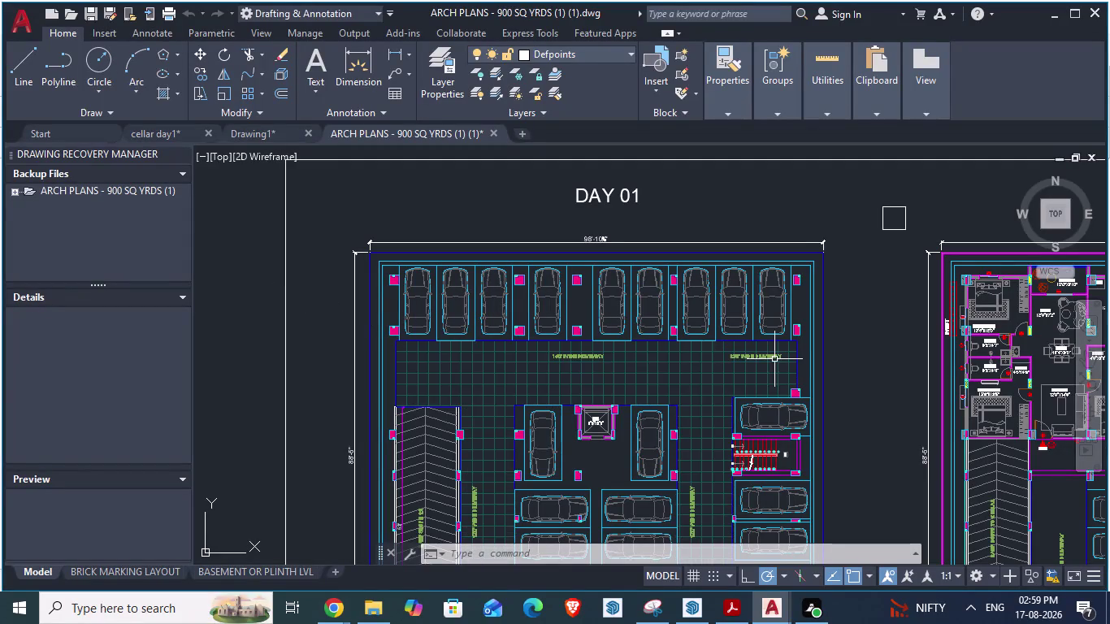
Zoom into the top row of parked cars and bring up the new-drawing template choice.
scroll(up, 3)
scroll(up, 3)
scroll(down, 3)
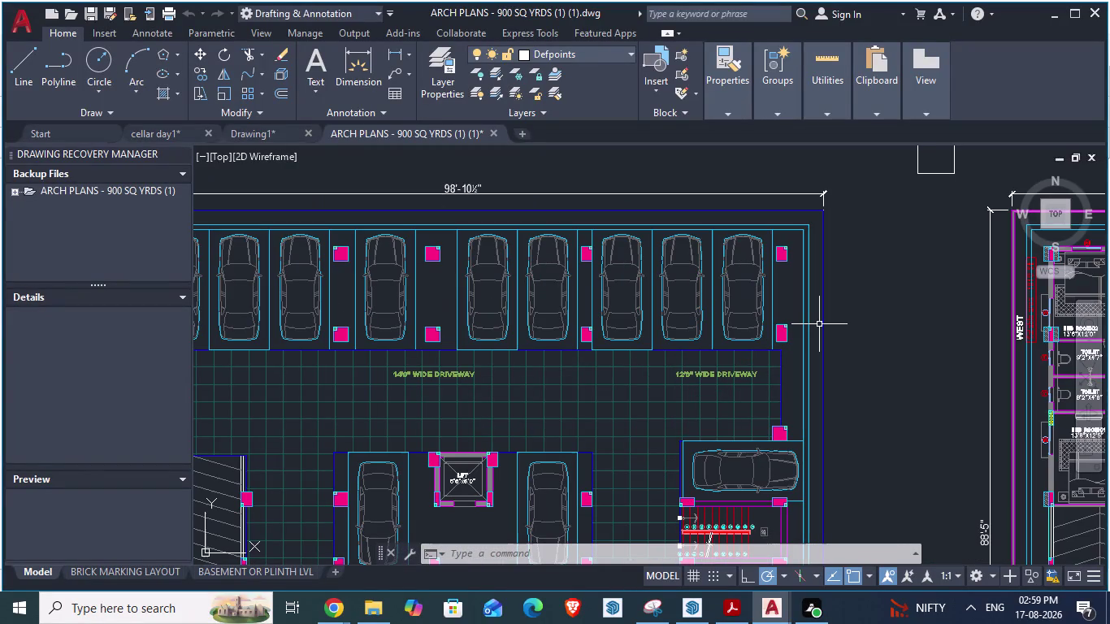
scroll(up, 3)
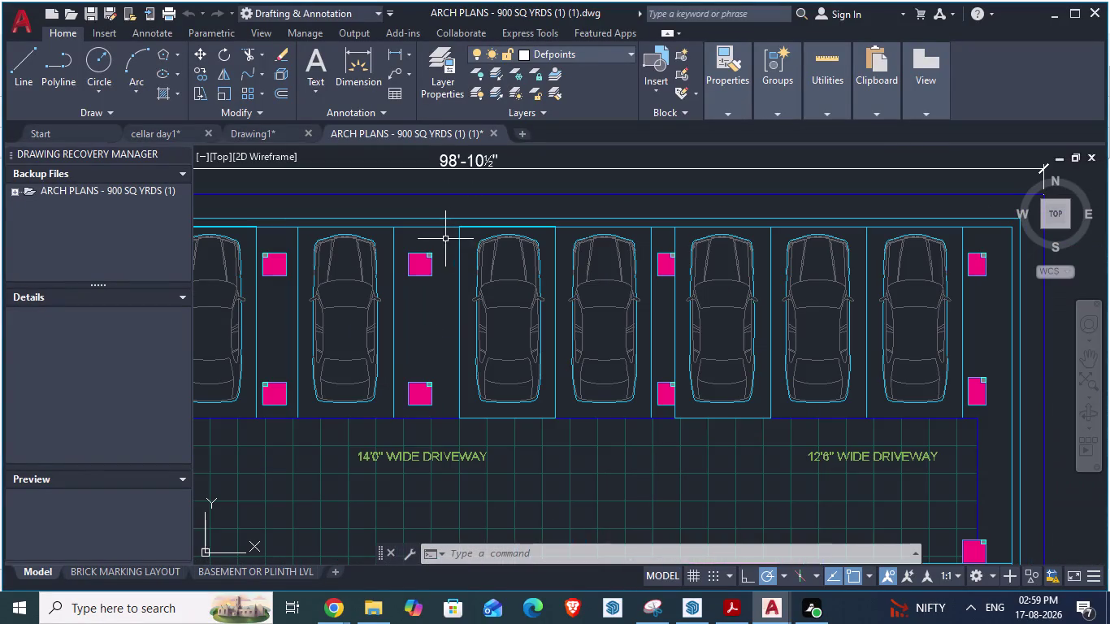
key(space)
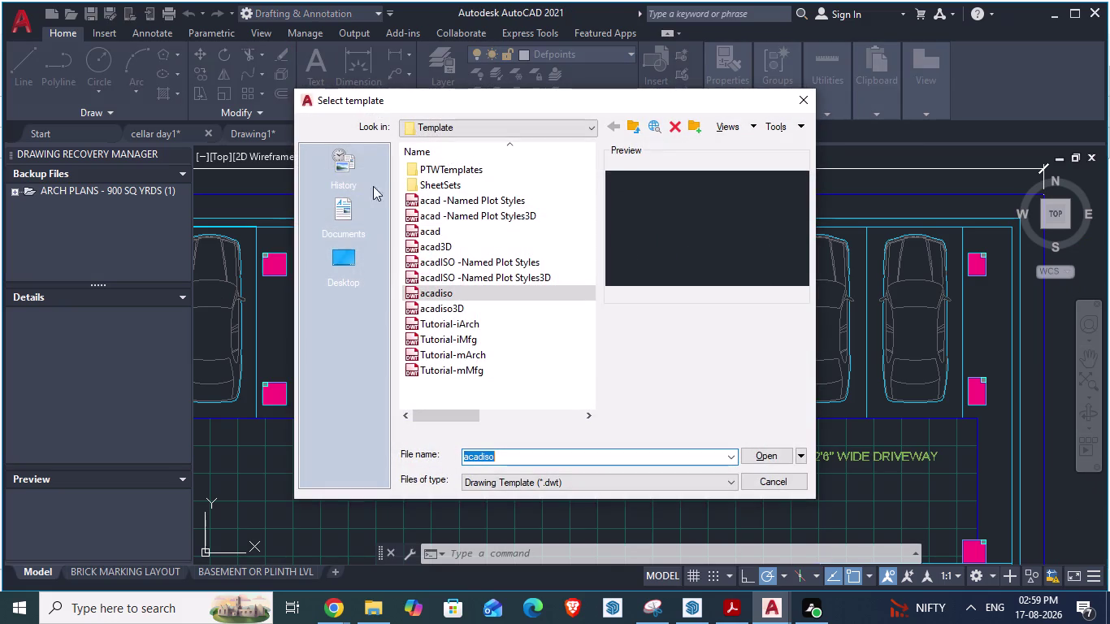
Dismiss the Select template dialog twice without creating a new drawing.
click(779, 485)
key(Escape)
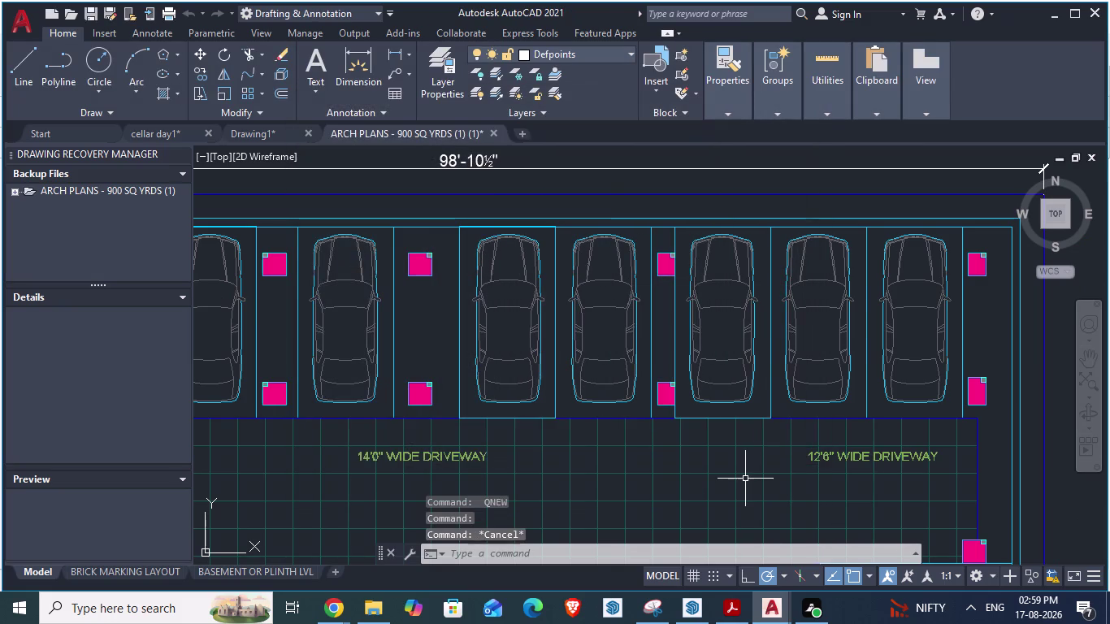
key(space)
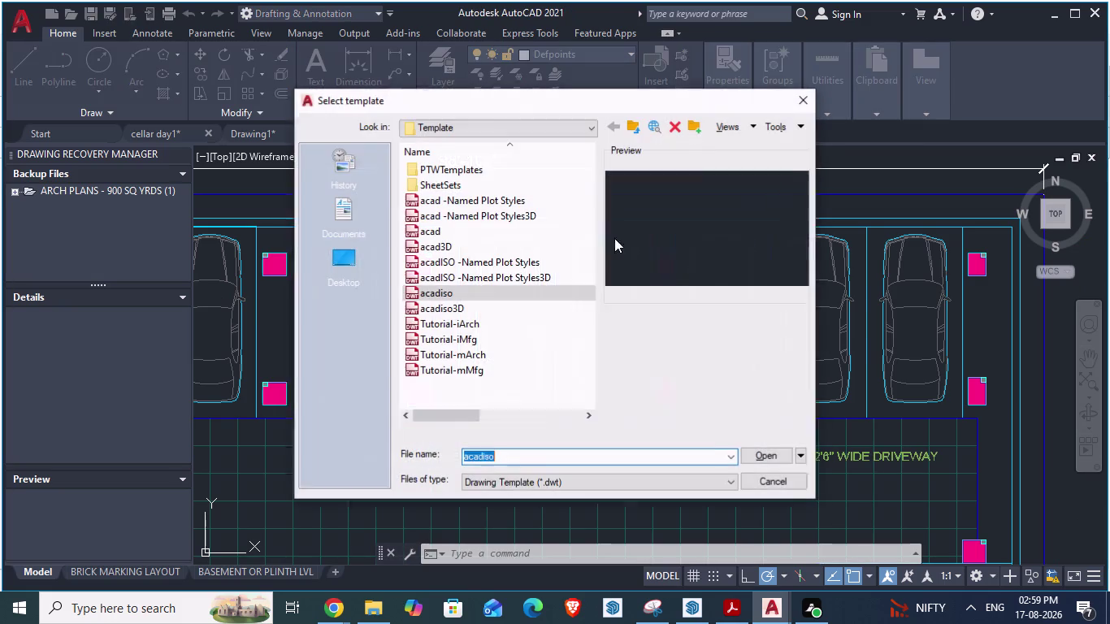
click(771, 484)
key(Escape)
Clear pending commands and start DIMALIGNED with the DA alias.
key(Escape)
key(Escape)
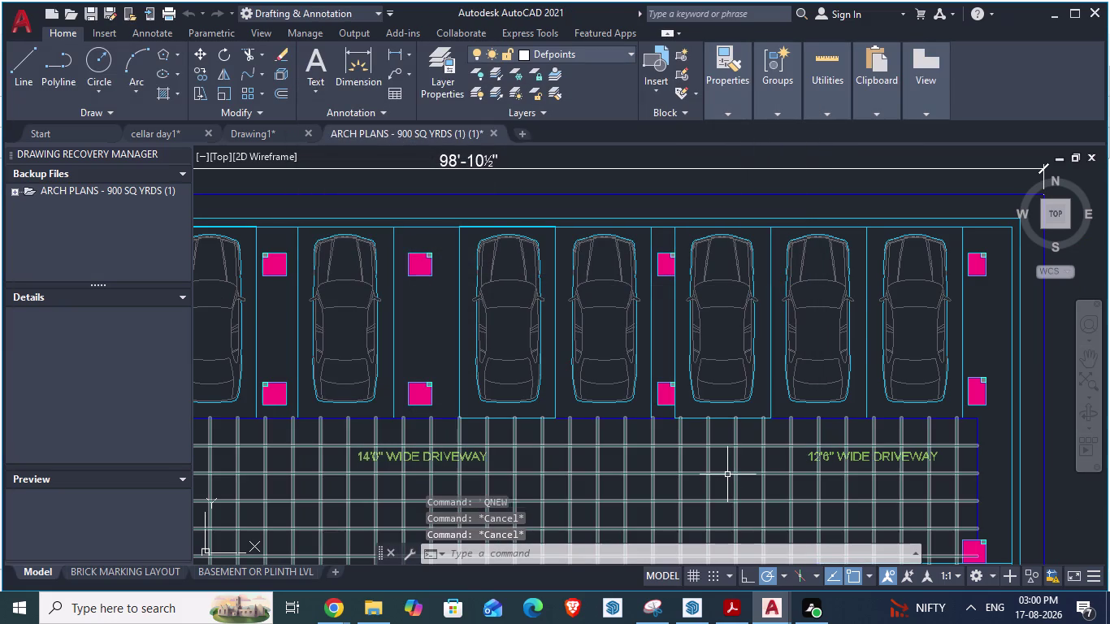
key(Escape)
key(Escape)
text(da)
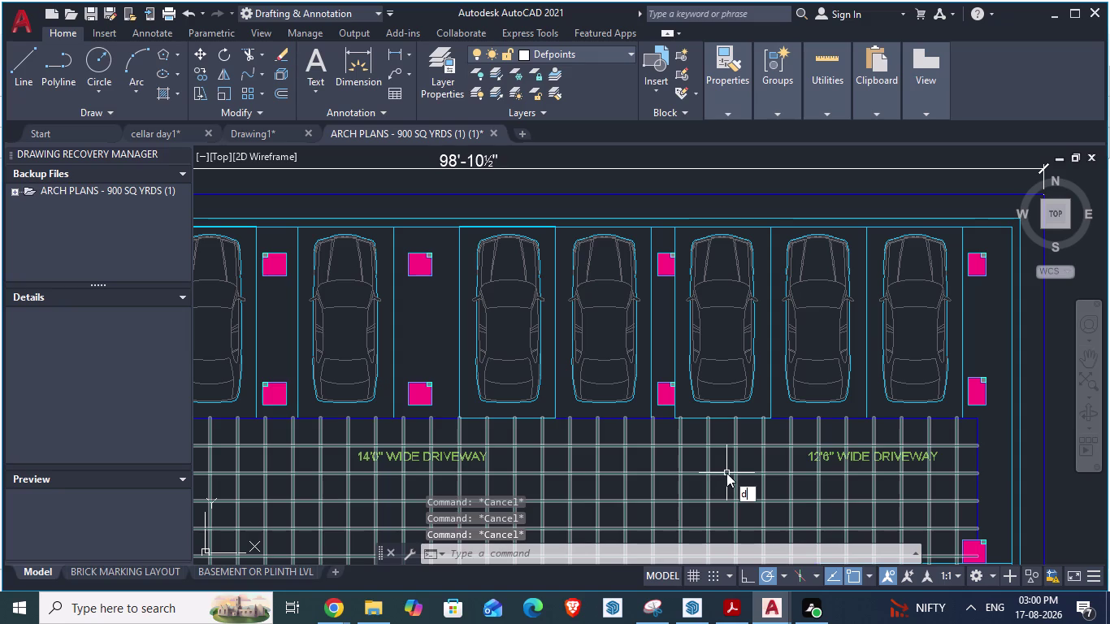
key(Return)
Pick first points on two column box edges, cancelling each aligned dimension.
scroll(up, 3)
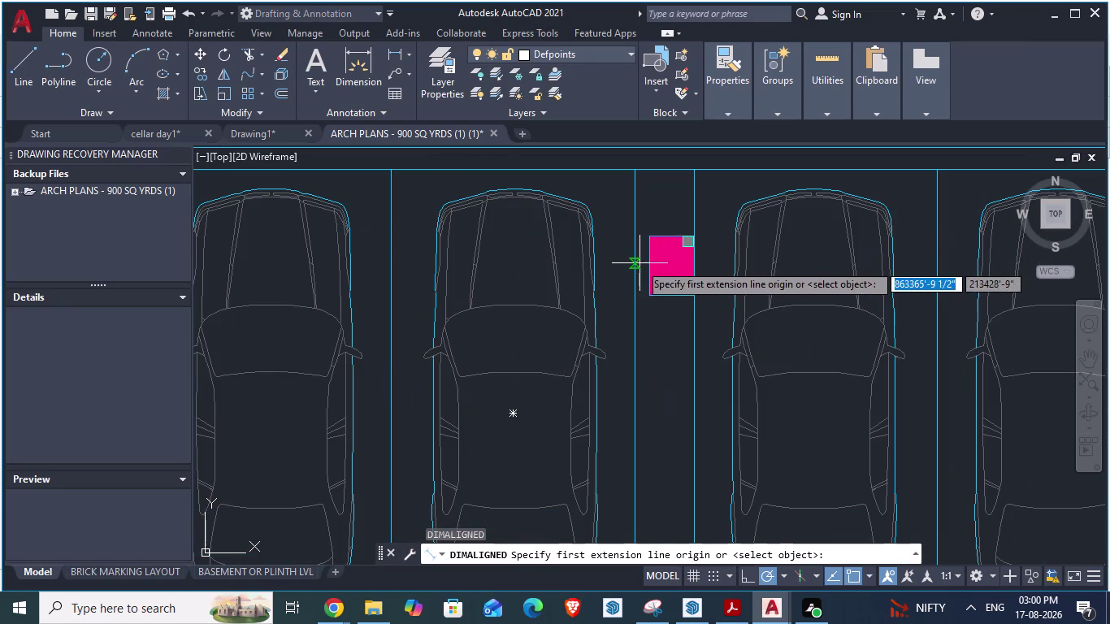
click(640, 263)
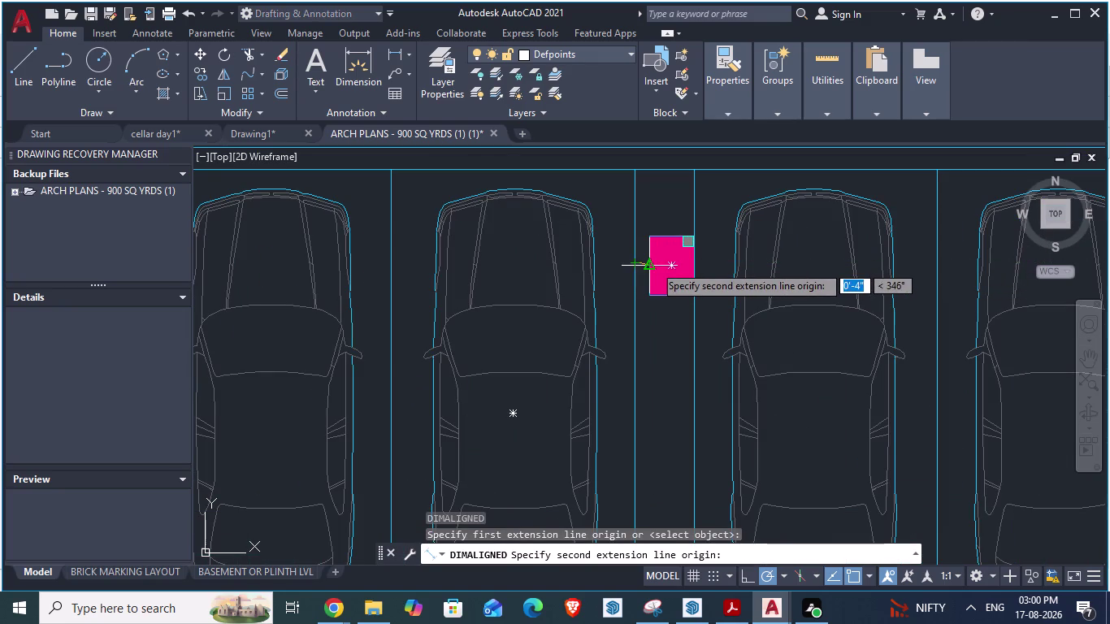
key(Escape)
scroll(down, 3)
scroll(up, 3)
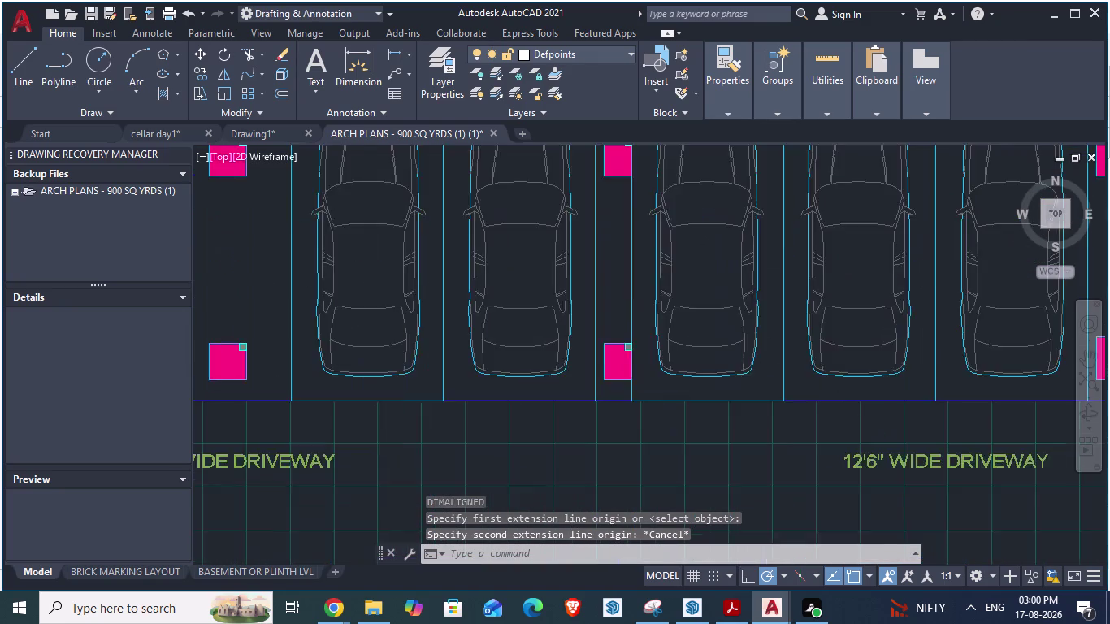
key(space)
click(590, 338)
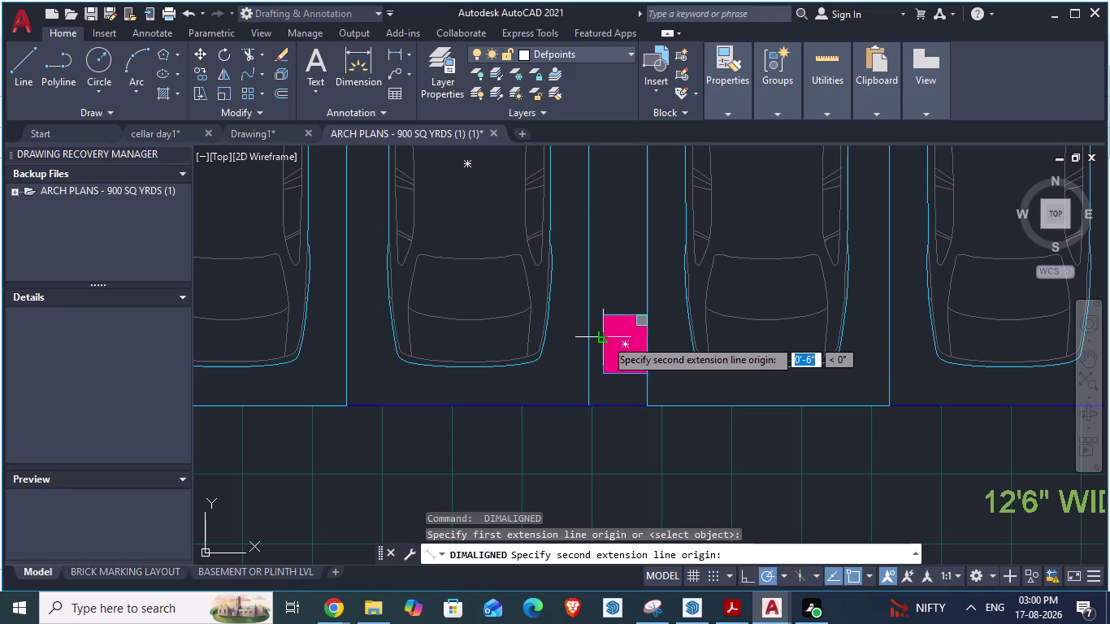
scroll(up, 3)
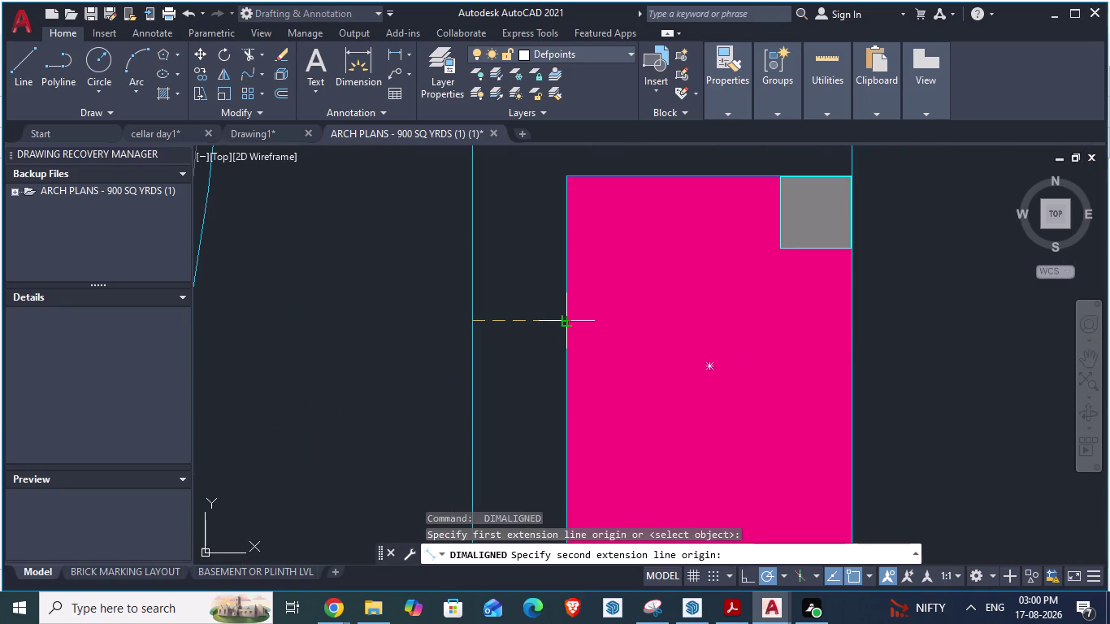
key(Escape)
Retry aligned dimensions on two more column boxes, cancelling each after the first point.
scroll(down, 3)
scroll(down, 3)
scroll(down, 3)
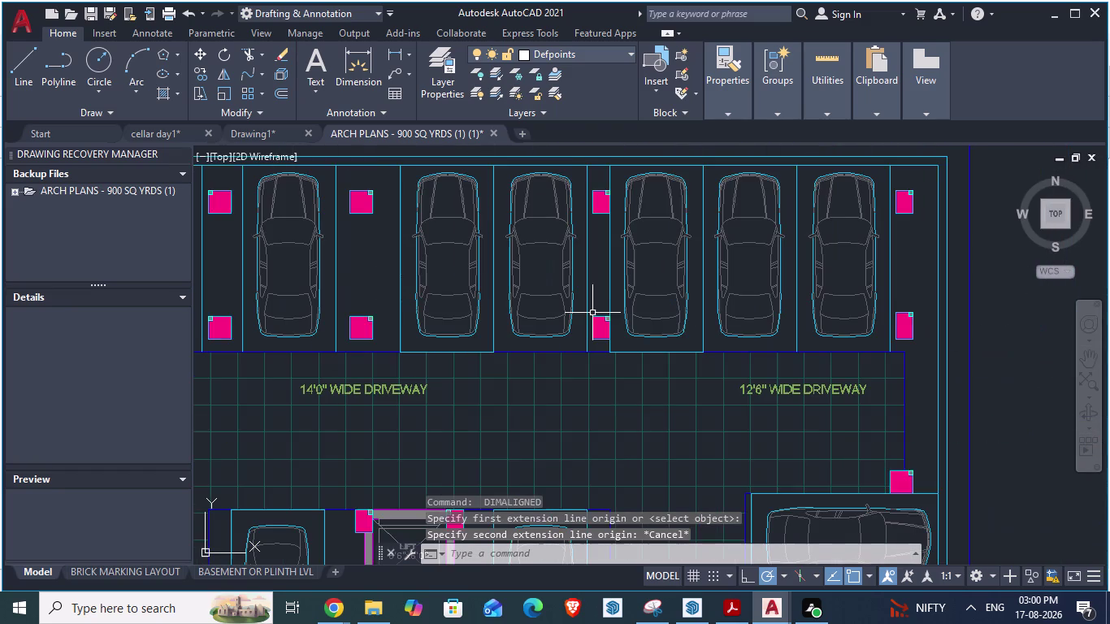
scroll(up, 3)
key(space)
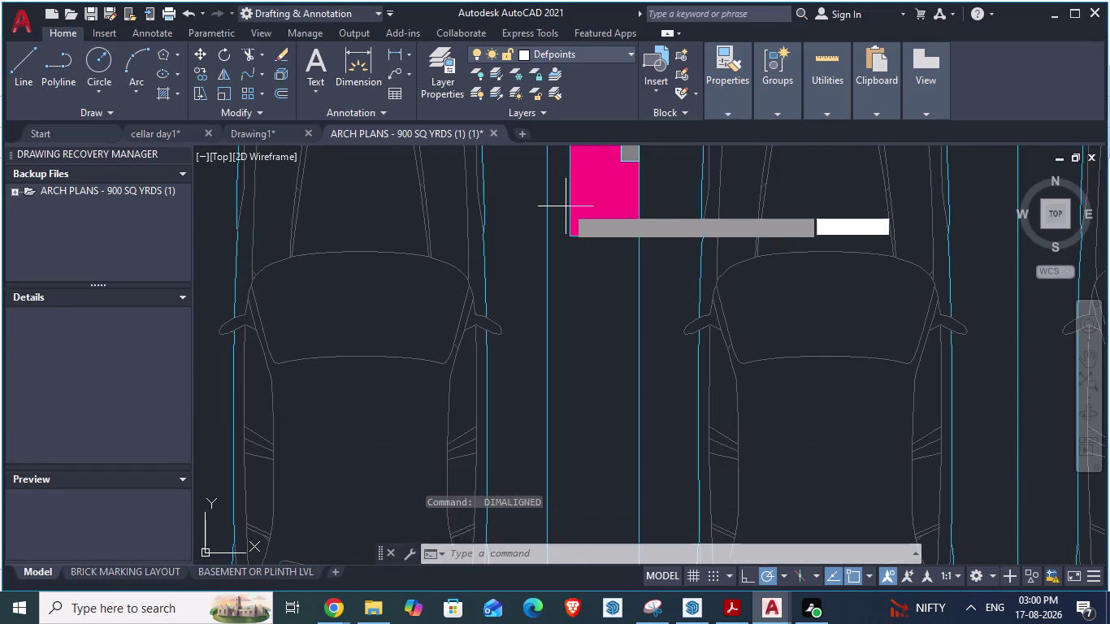
click(547, 191)
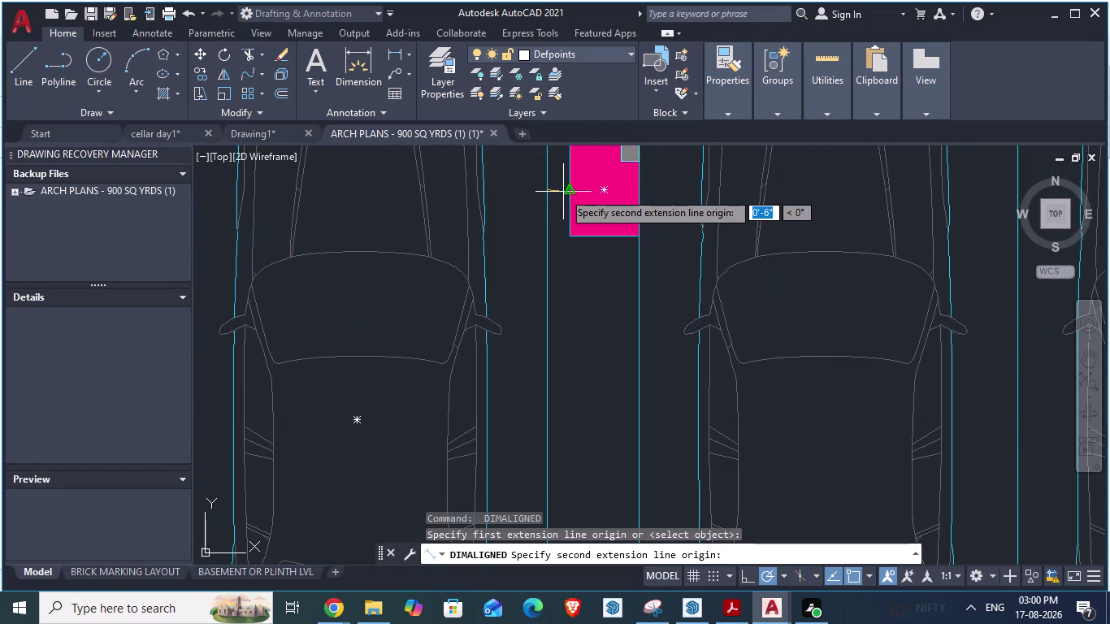
key(Escape)
scroll(down, 3)
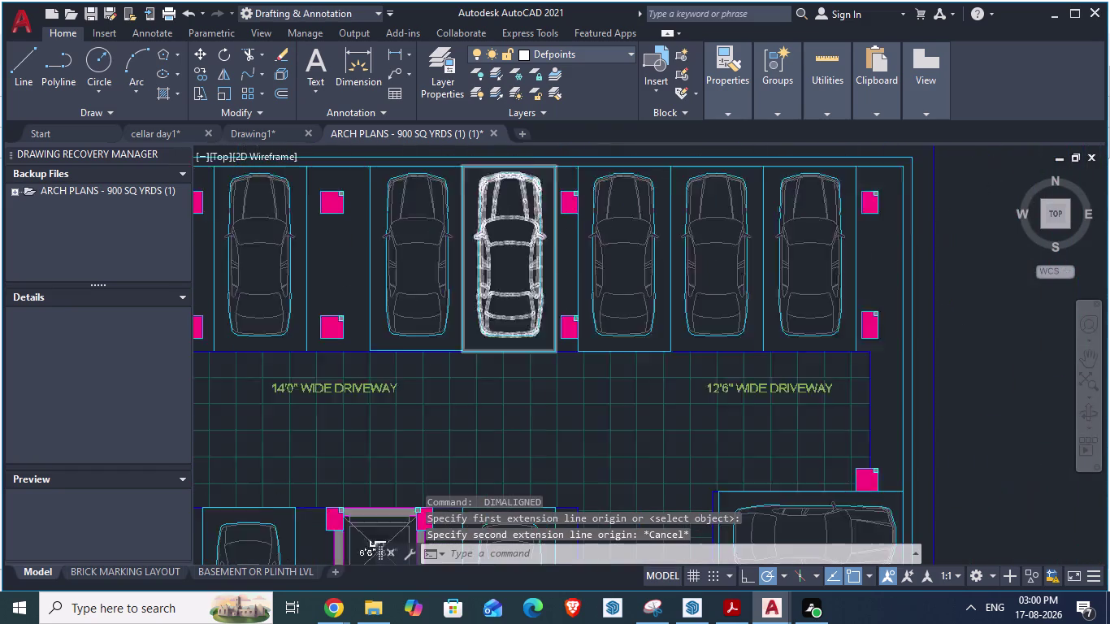
scroll(up, 3)
key(space)
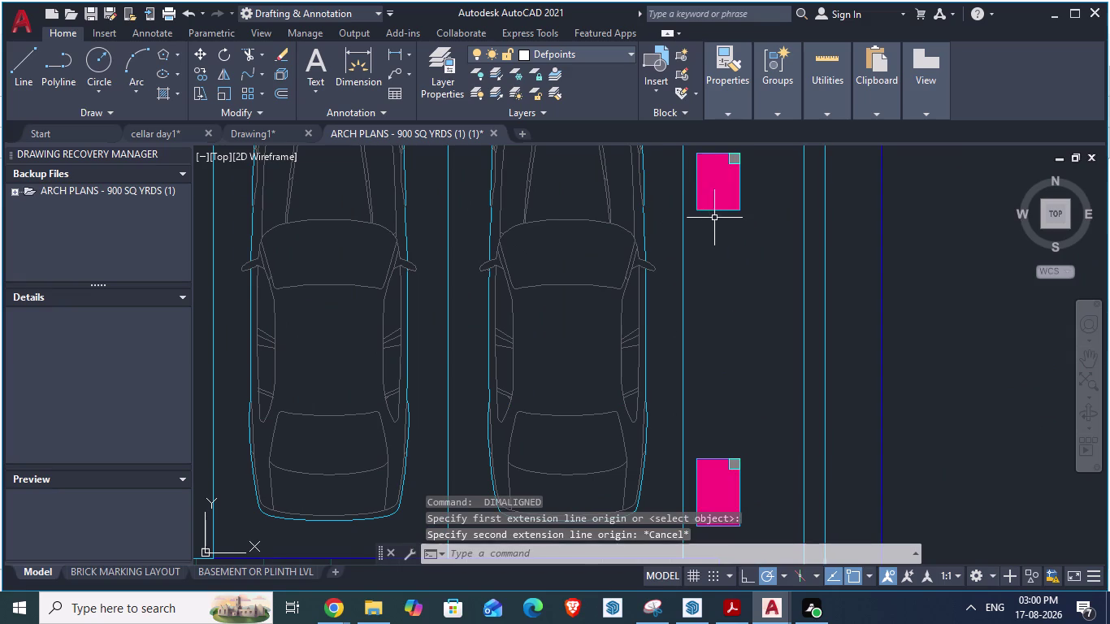
click(683, 175)
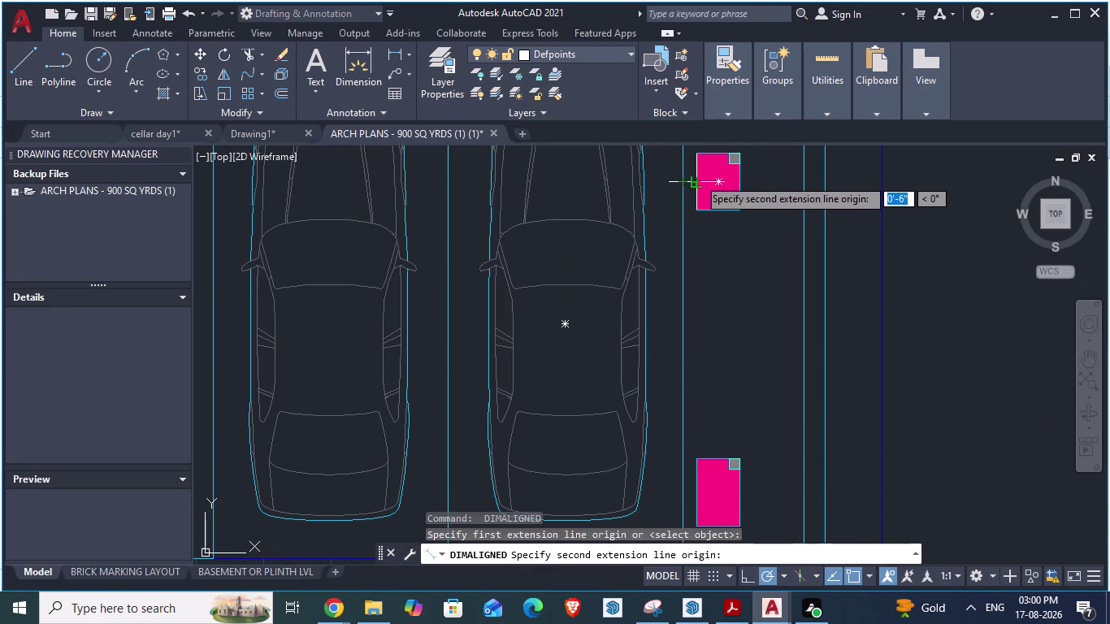
key(Escape)
scroll(down, 3)
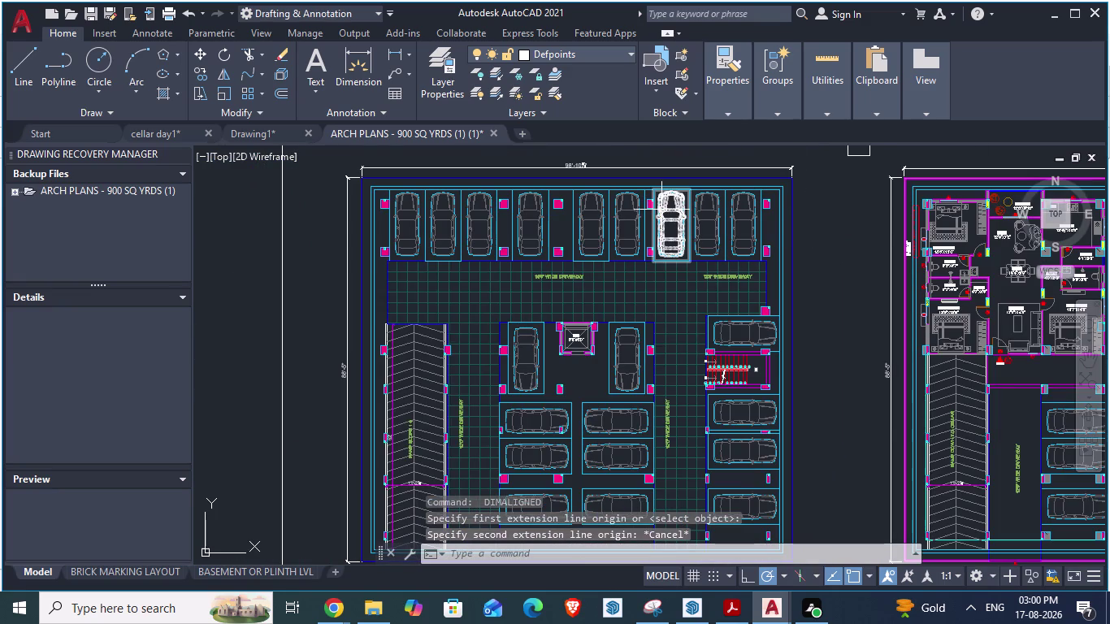
key(alt+Tab)
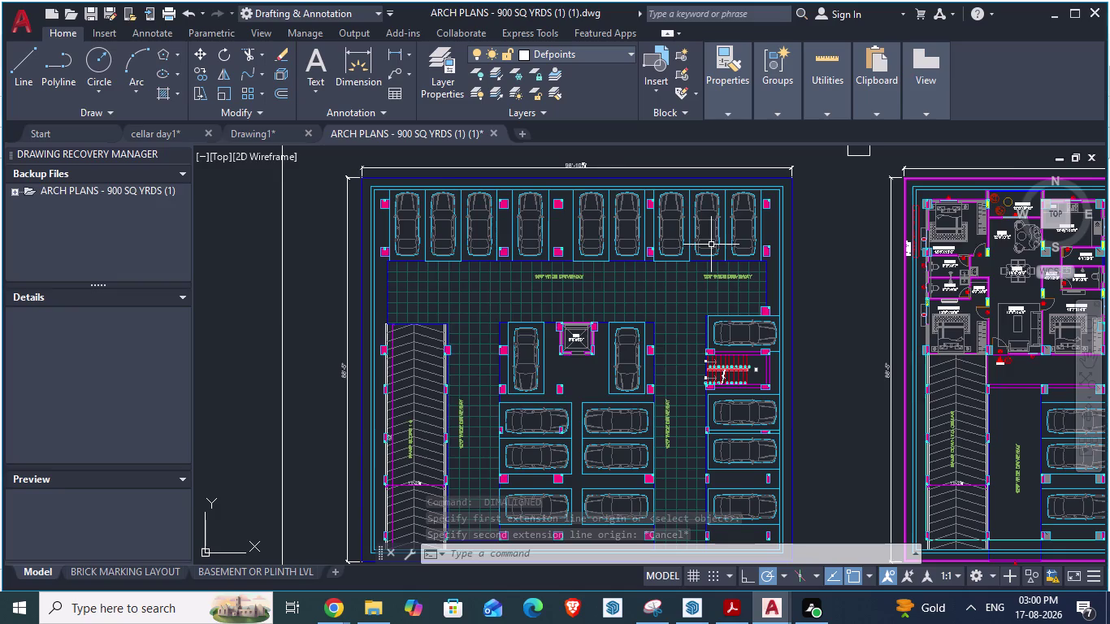